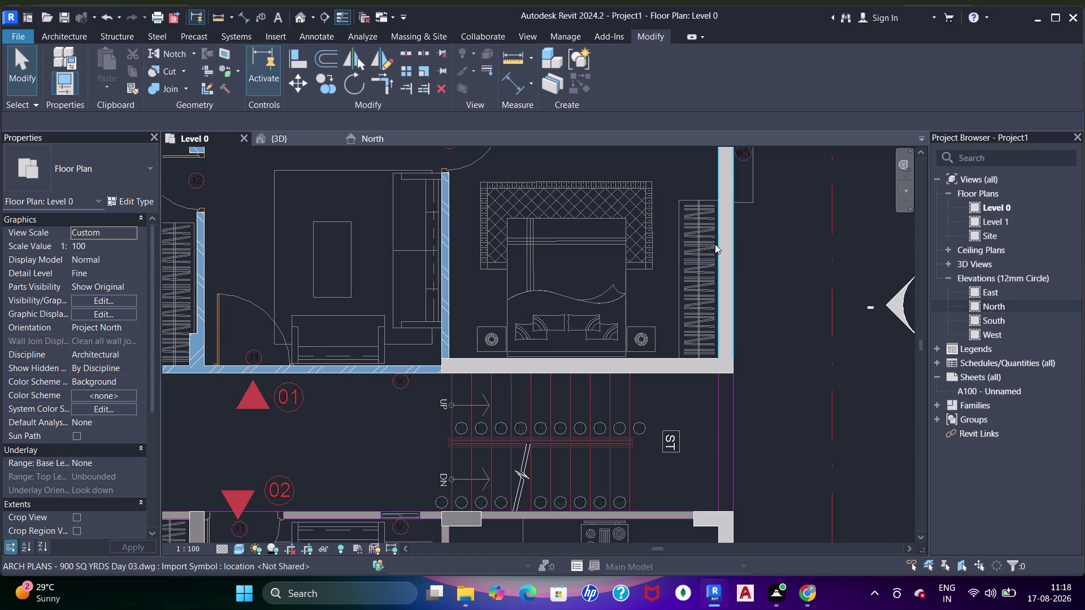
Zoom and pan the Level 0 plan past the staircase and lower rooms to center both apartment units.
scroll(up, 3)
scroll(down, 3)
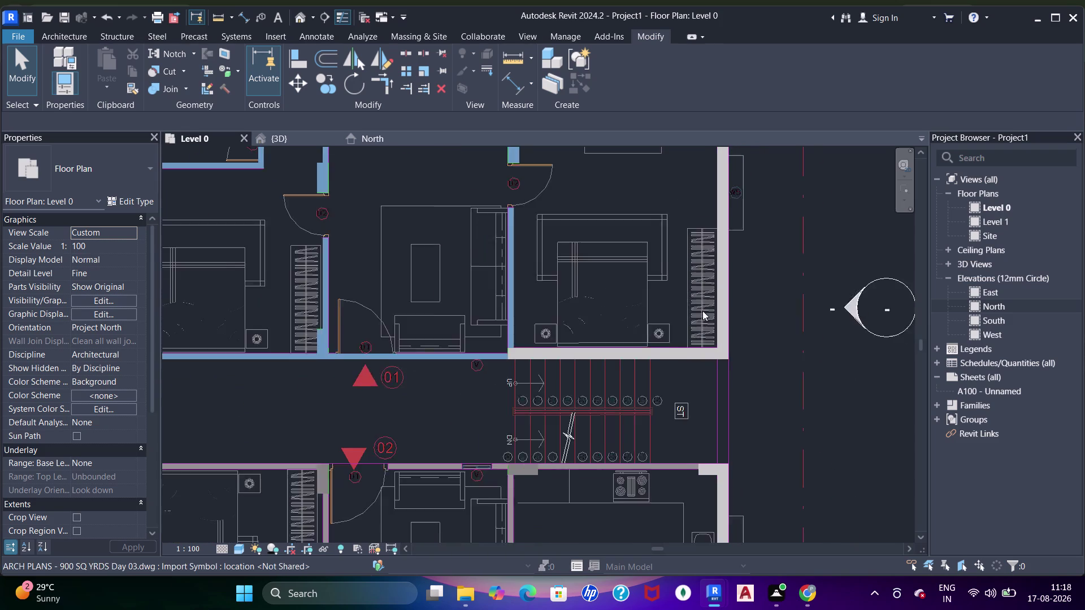
middle_drag(666, 376, 696, 269)
middle_drag(615, 332, 619, 296)
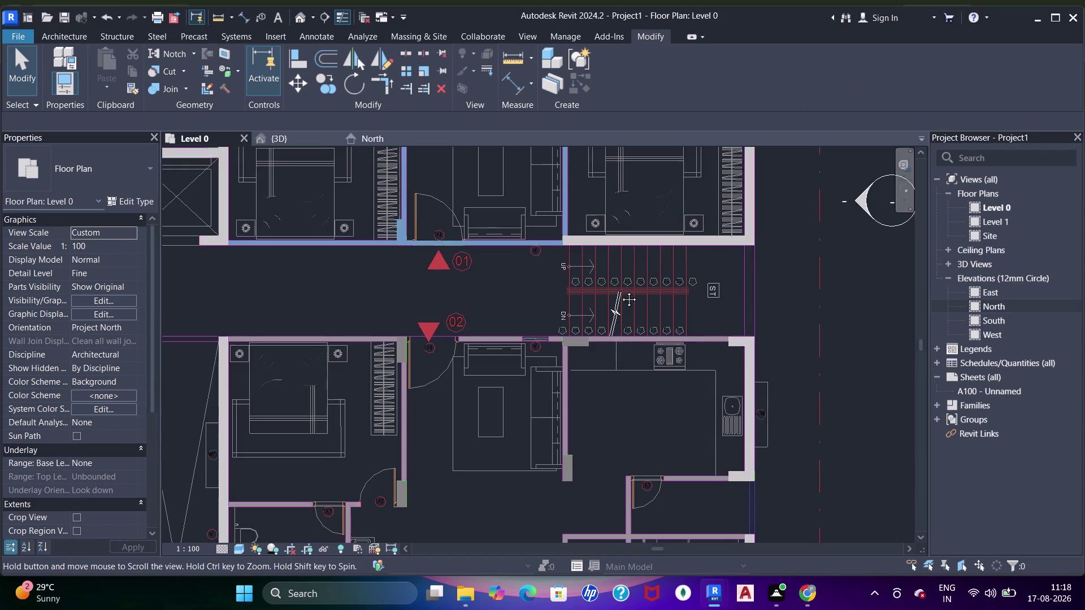
middle_drag(619, 296, 643, 241)
scroll(down, 3)
middle_drag(629, 259, 672, 198)
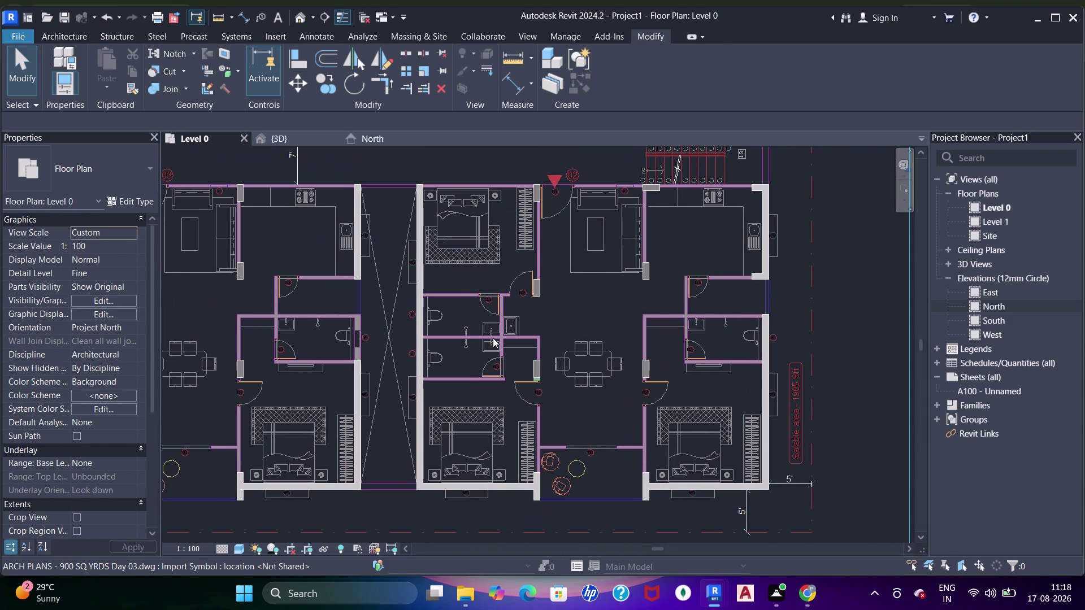
middle_drag(525, 342, 667, 371)
middle_drag(504, 339, 612, 331)
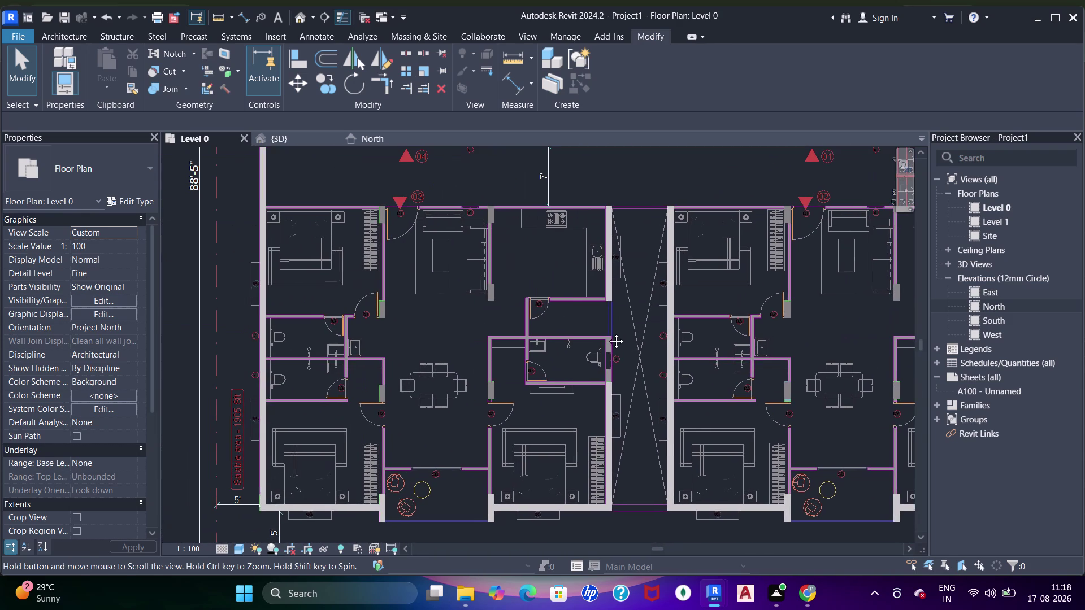
middle_drag(500, 305, 516, 319)
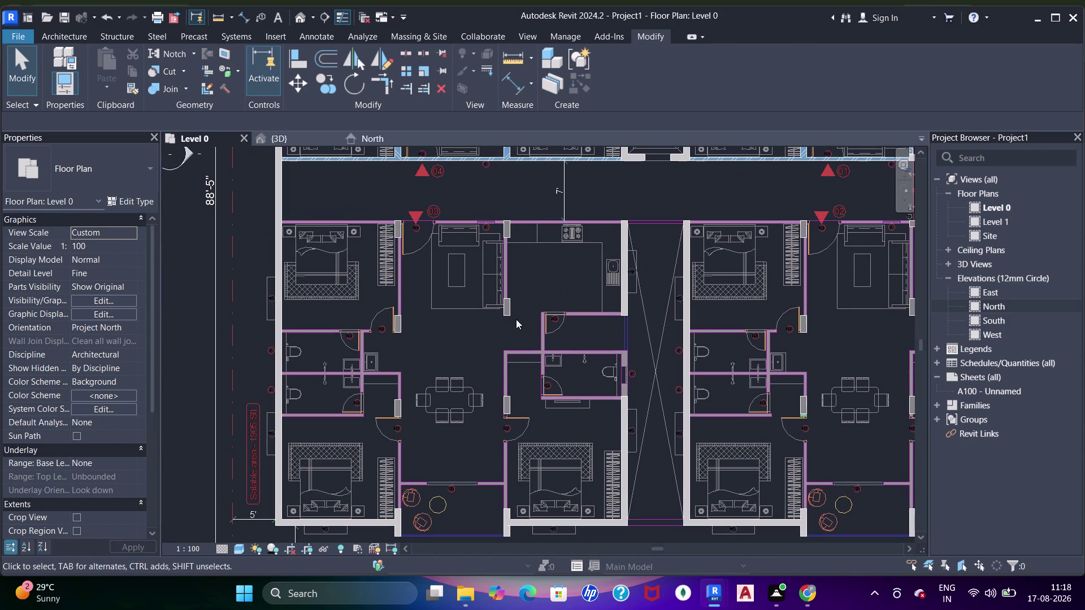